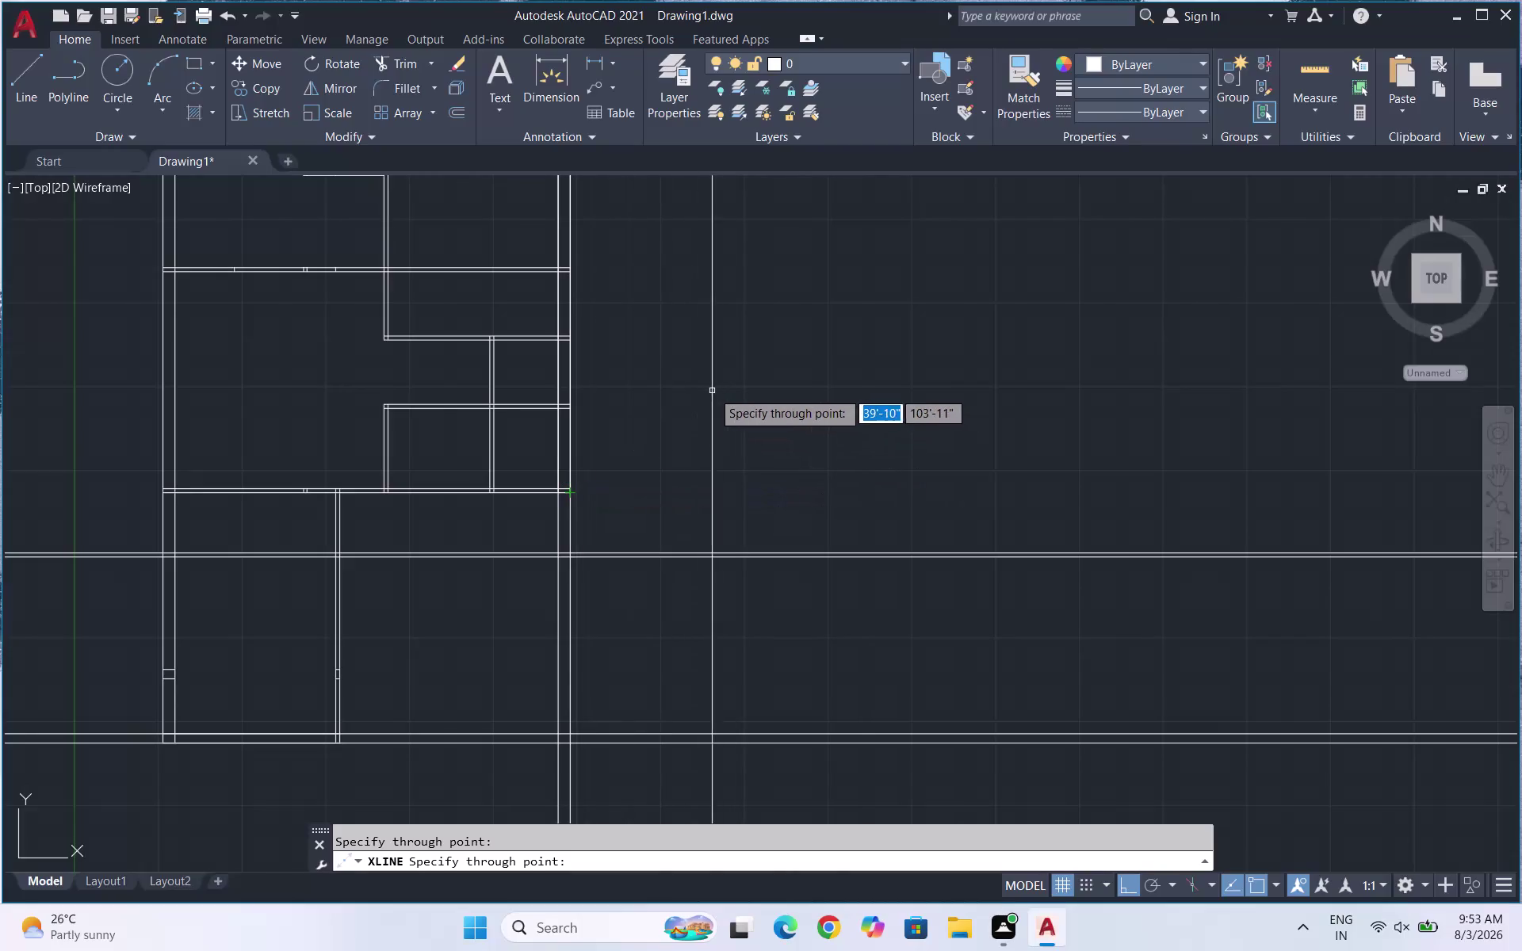
Cancel XLINE, then pick the middle horizontal construction line to offset at 4'.
key(Escape)
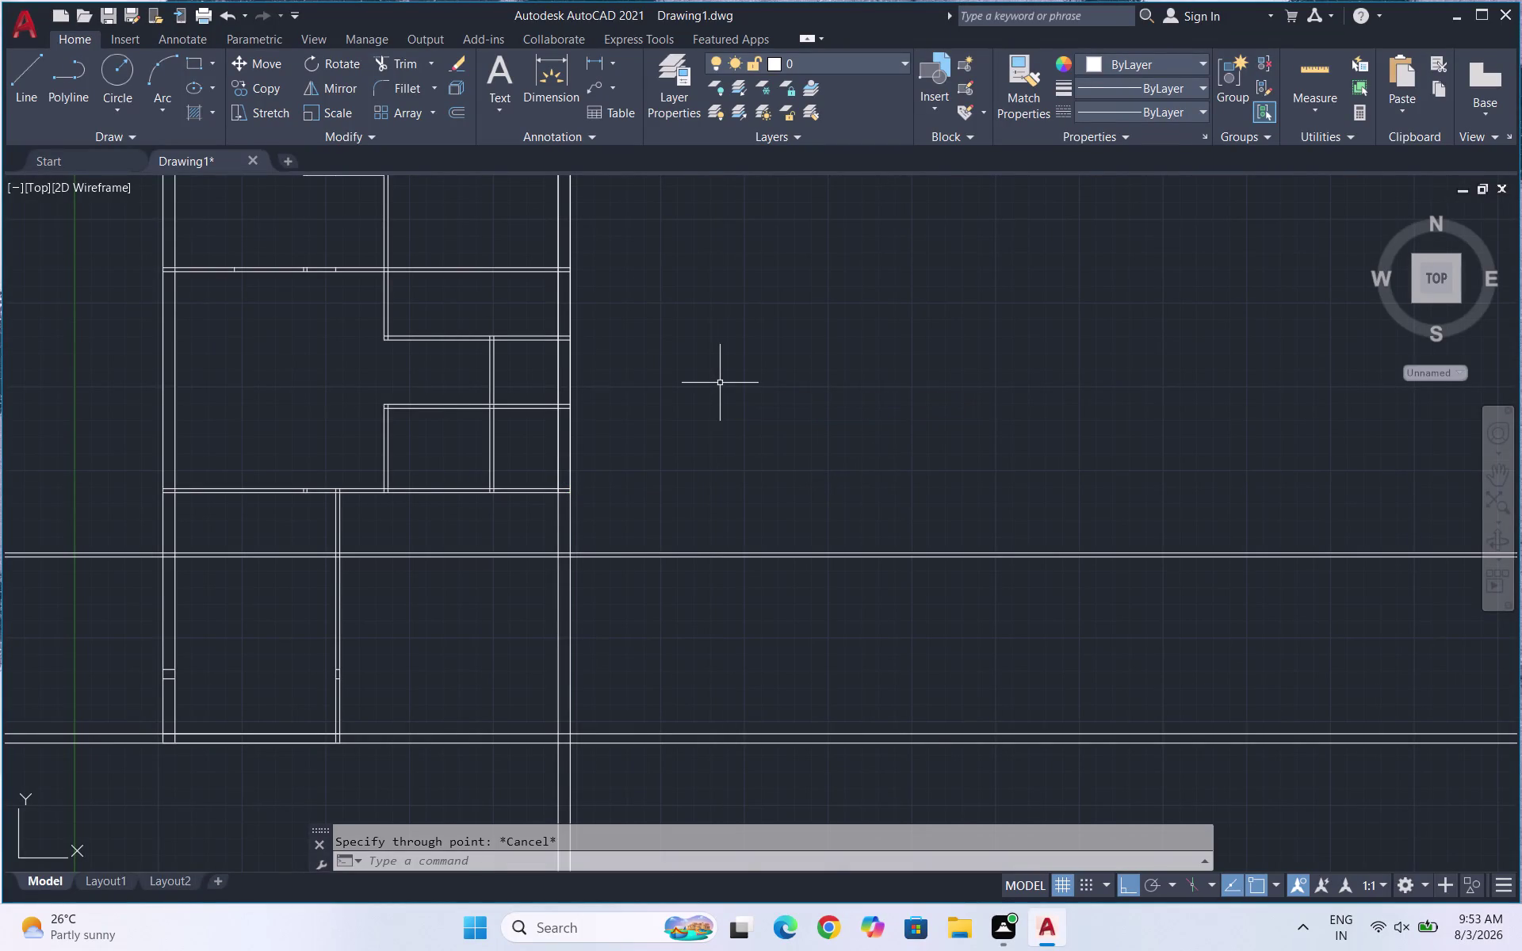
key(o)
key(Return)
text(4')
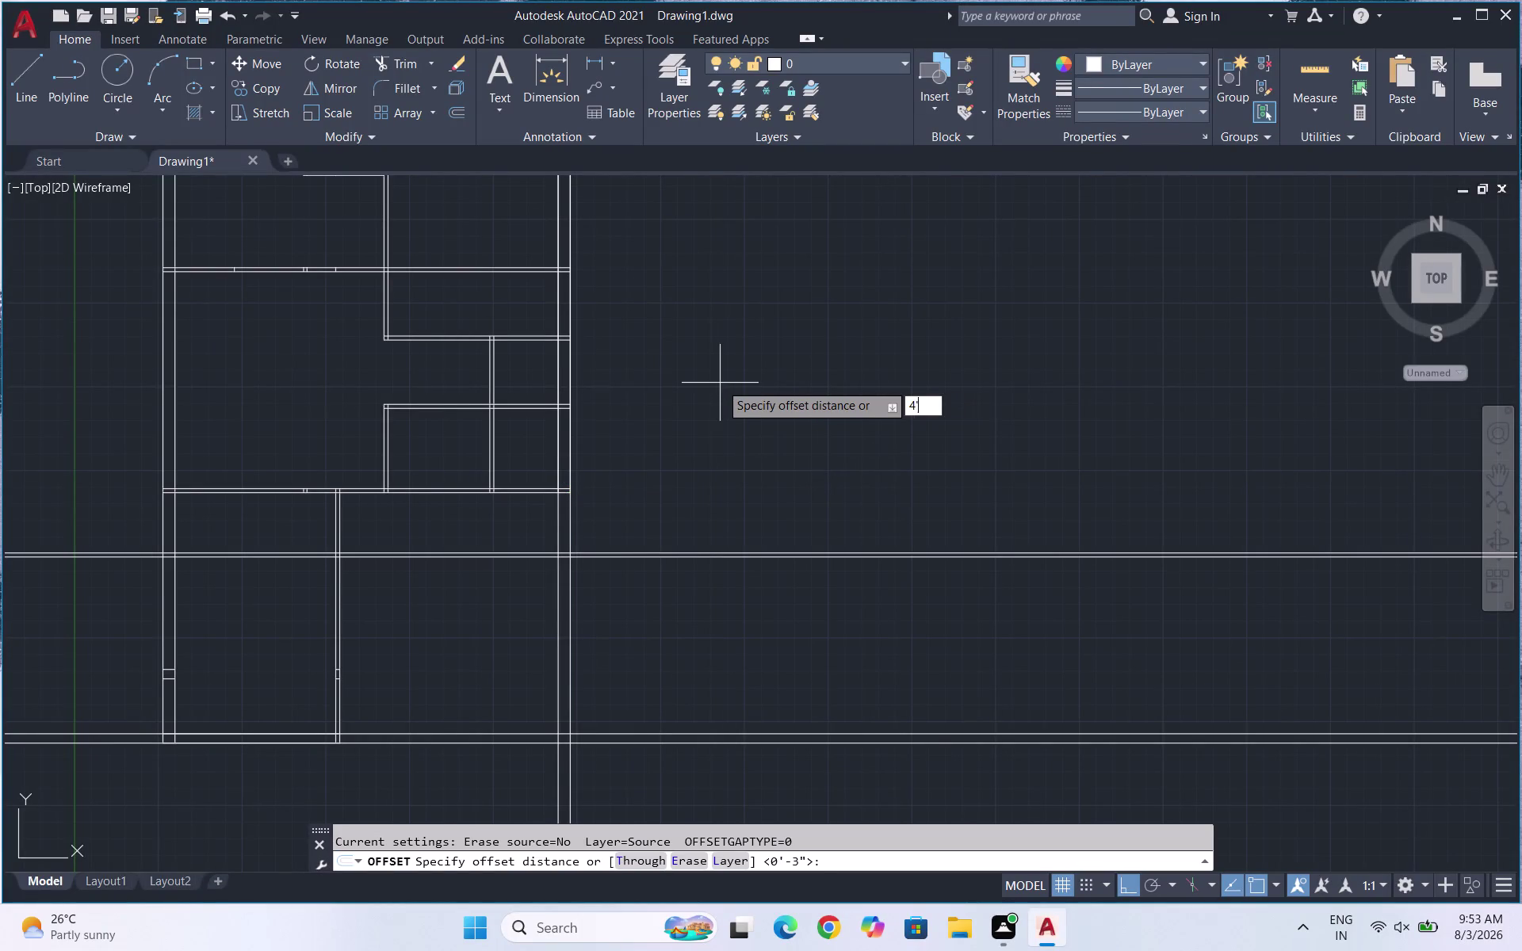
key(Return)
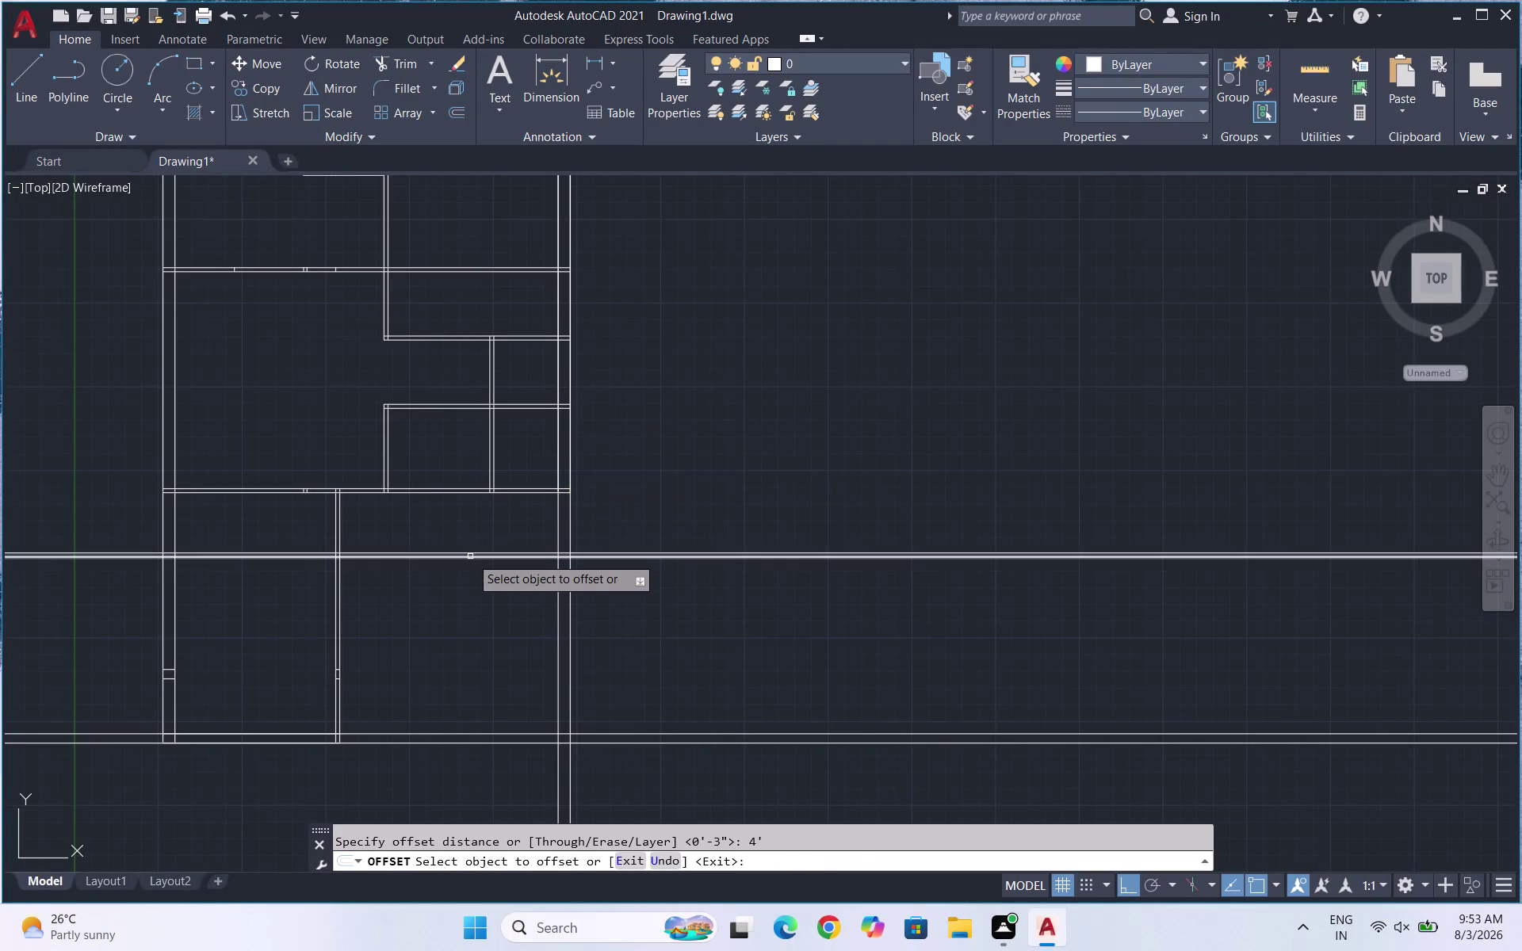
click(471, 552)
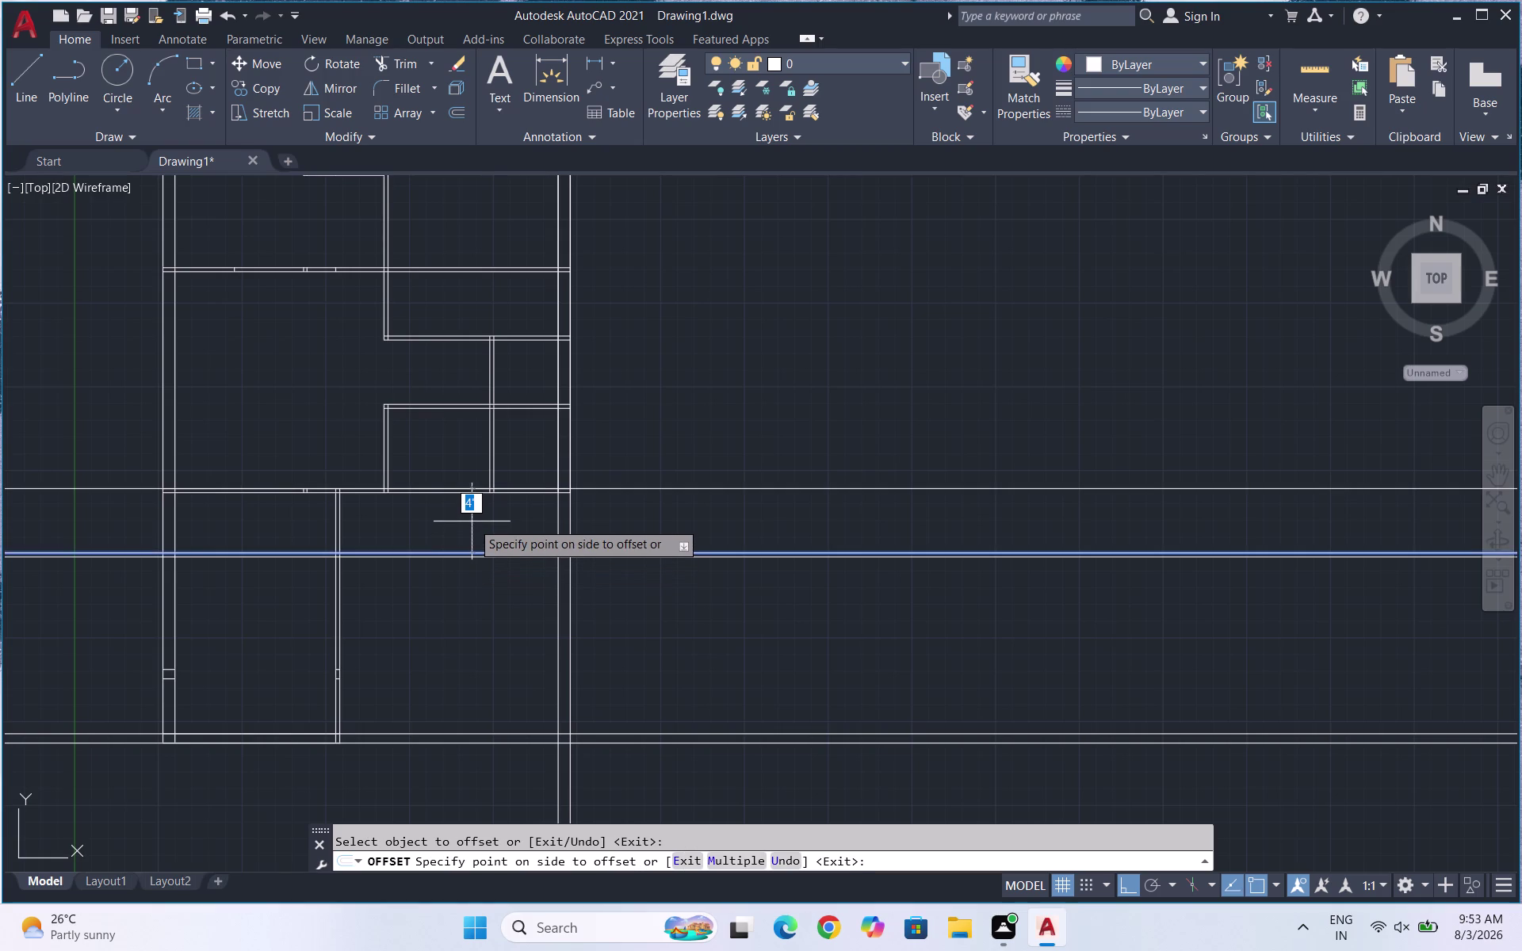